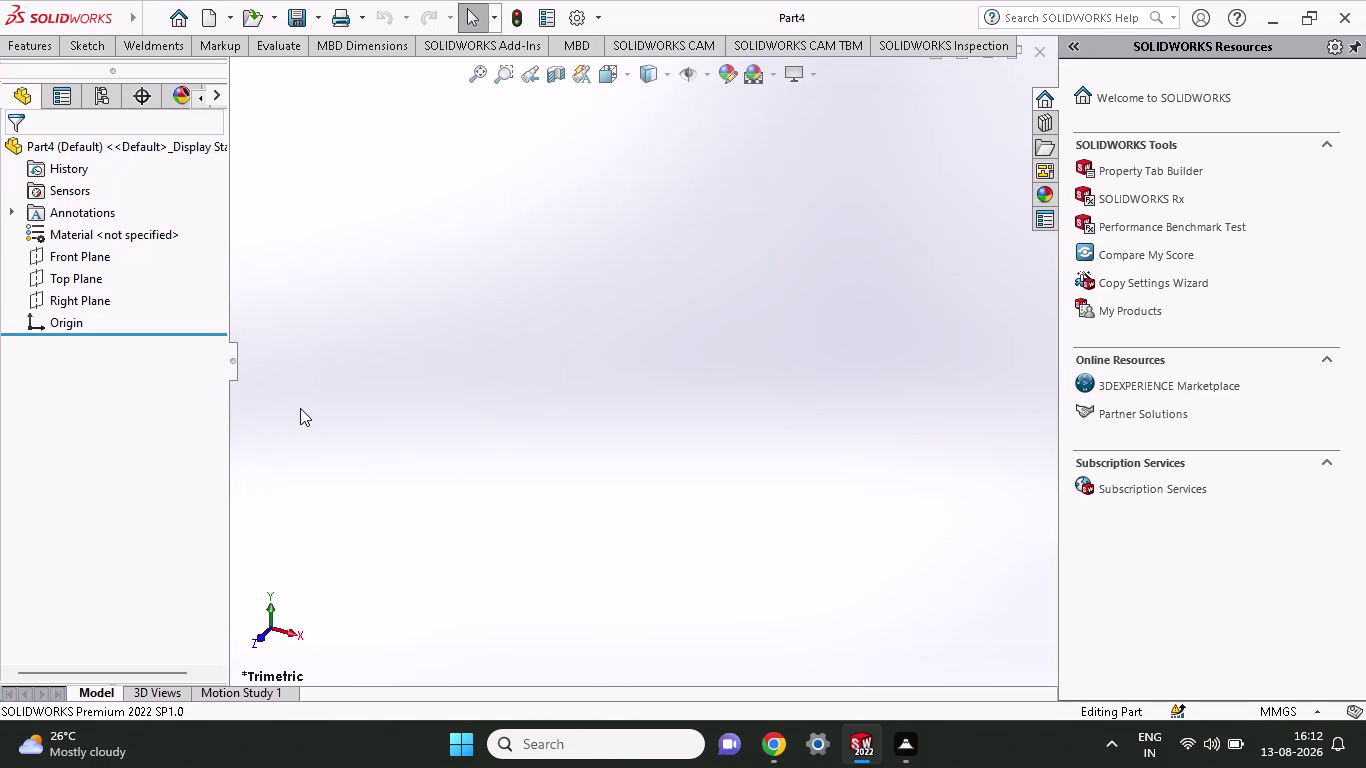
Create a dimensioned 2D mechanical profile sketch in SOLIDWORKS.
Switch the CommandManager to the Sketch tools for the new part.
click(81, 42)
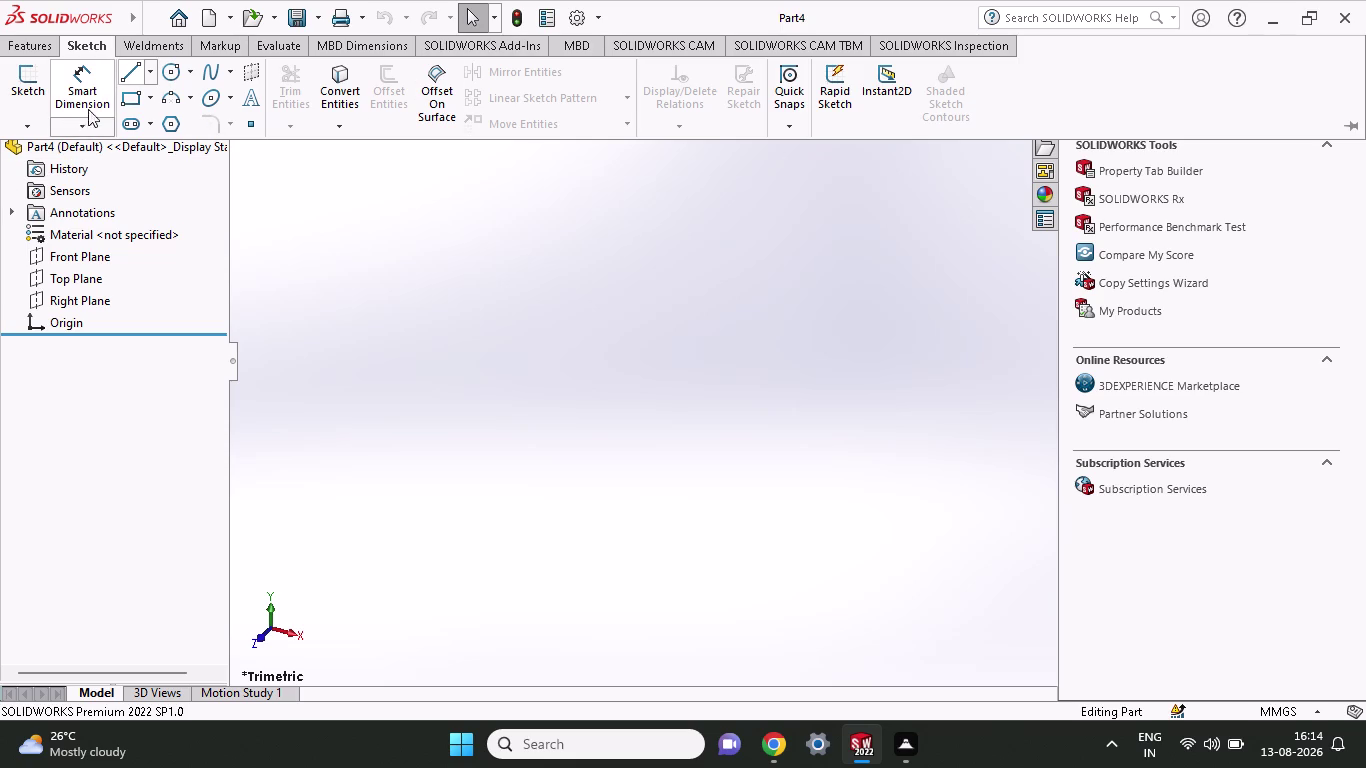
Start Sketch1 on the Top Plane, viewed normal to it.
click(141, 104)
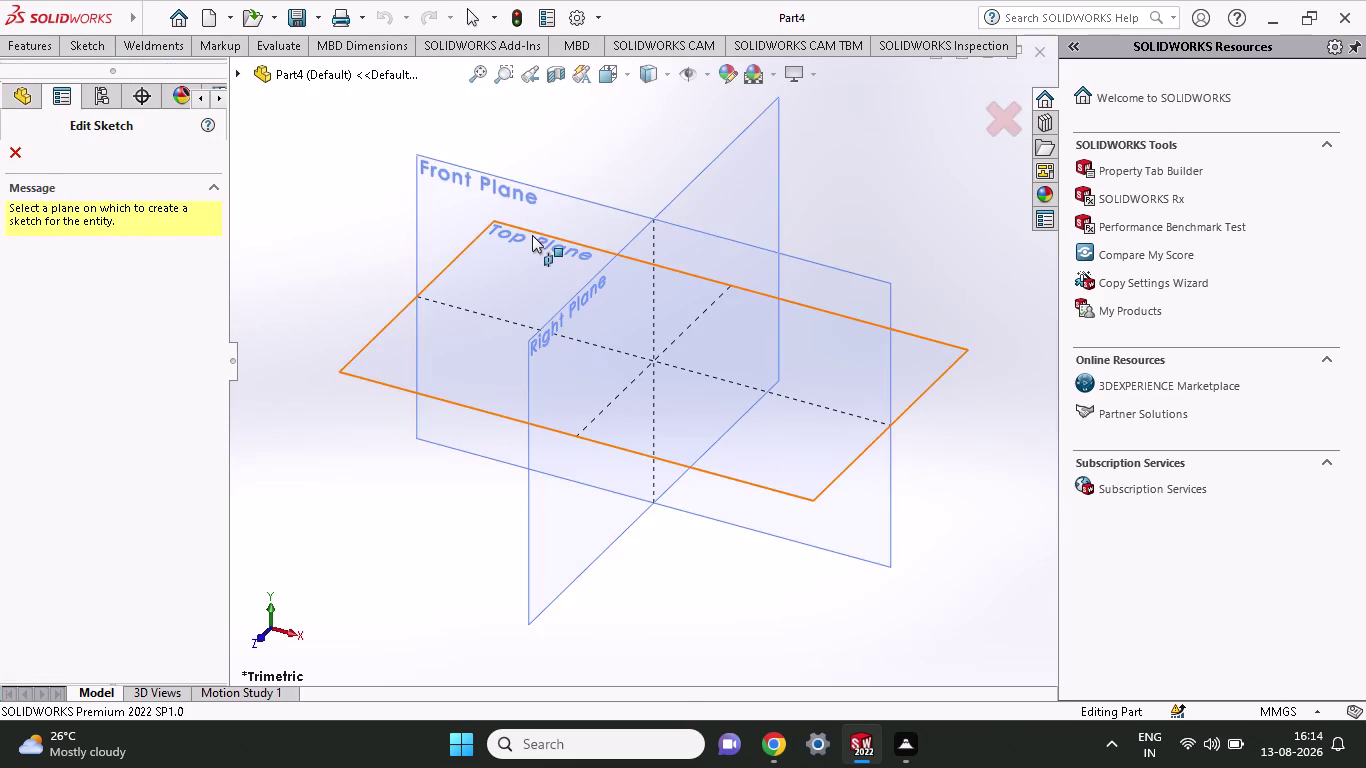
click(532, 235)
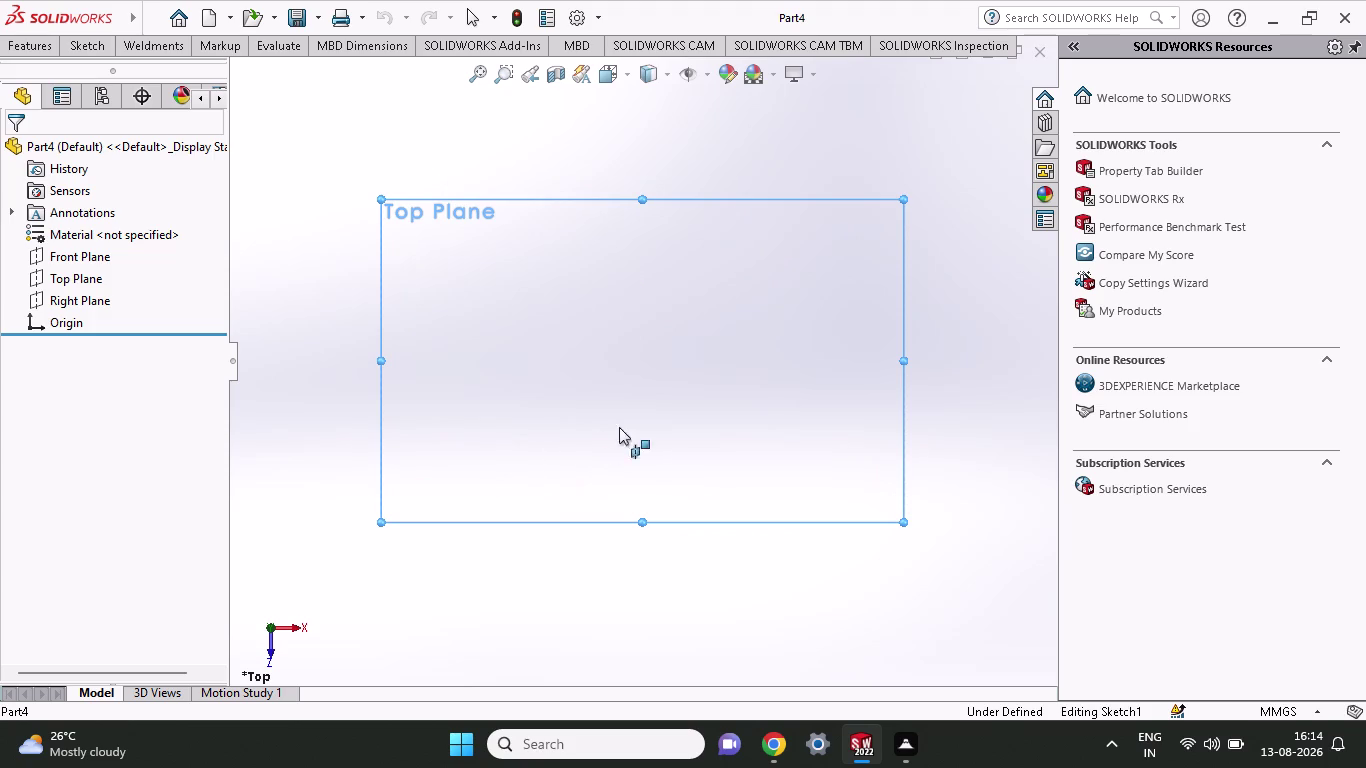